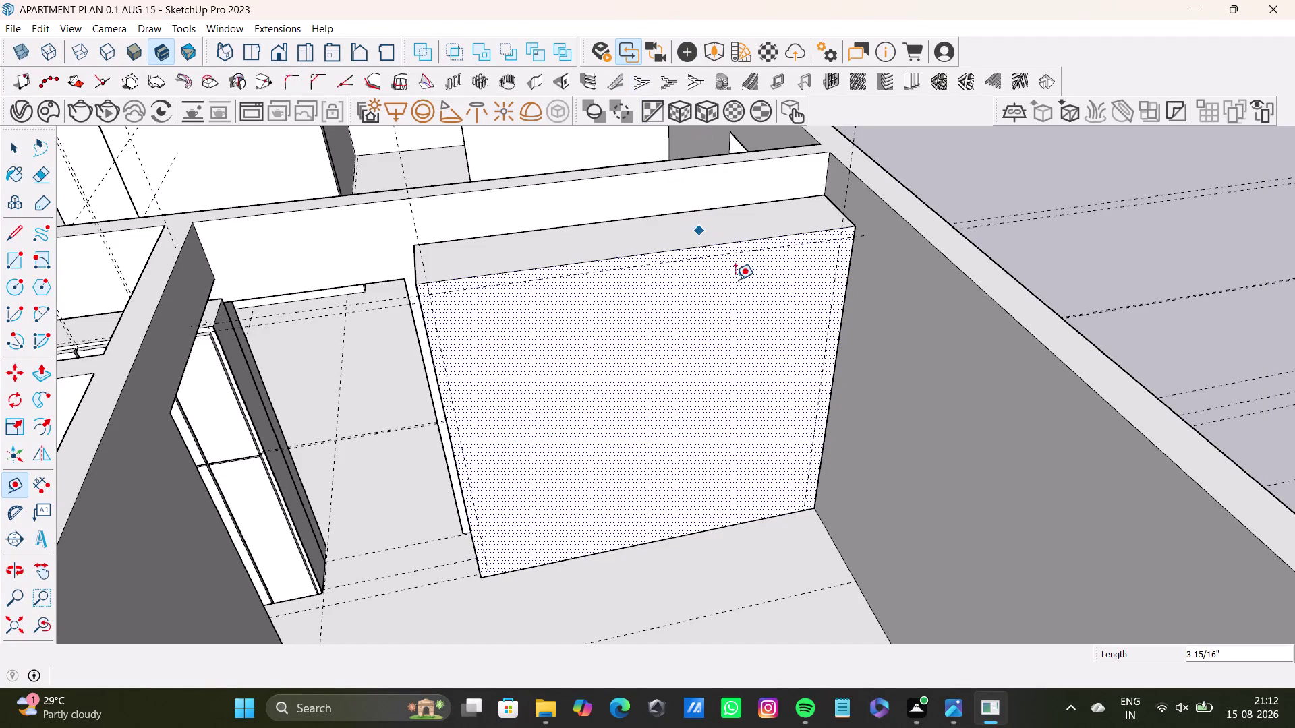
Measure up from the panel's bottom edge and pull a vertical guide across the face.
scroll(up, 3)
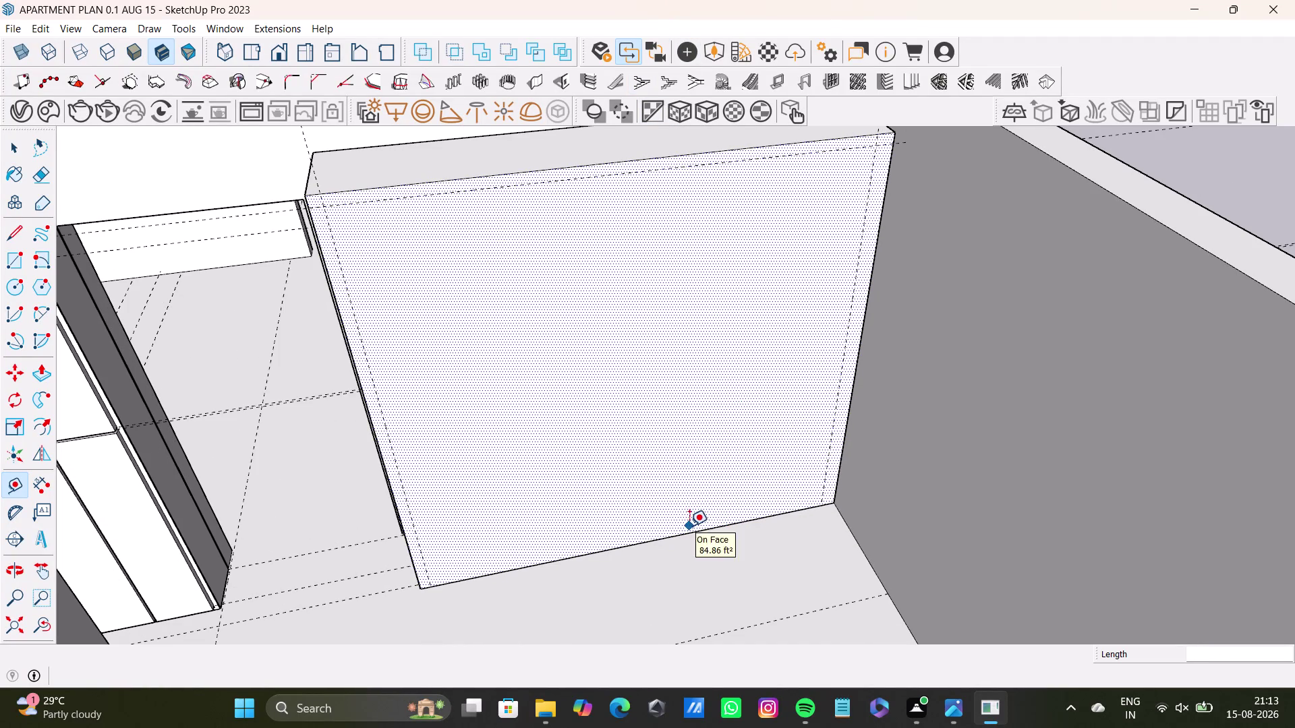
click(694, 531)
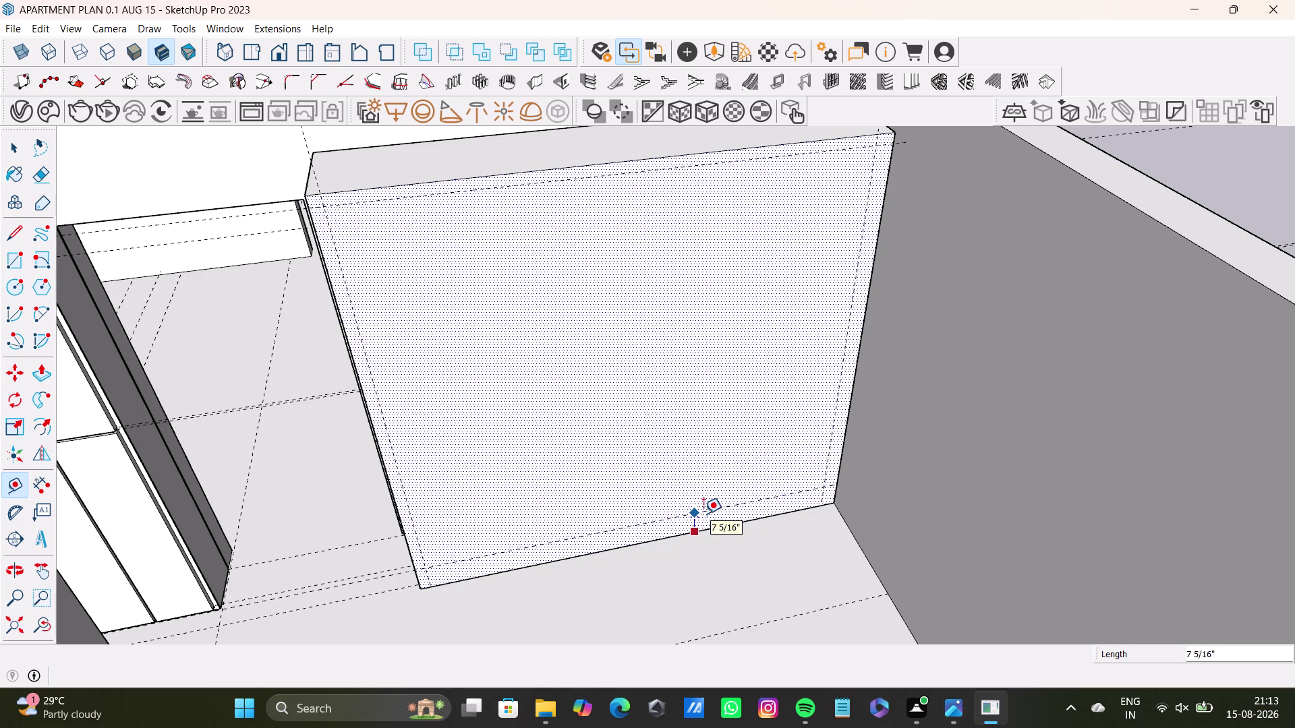
click(705, 517)
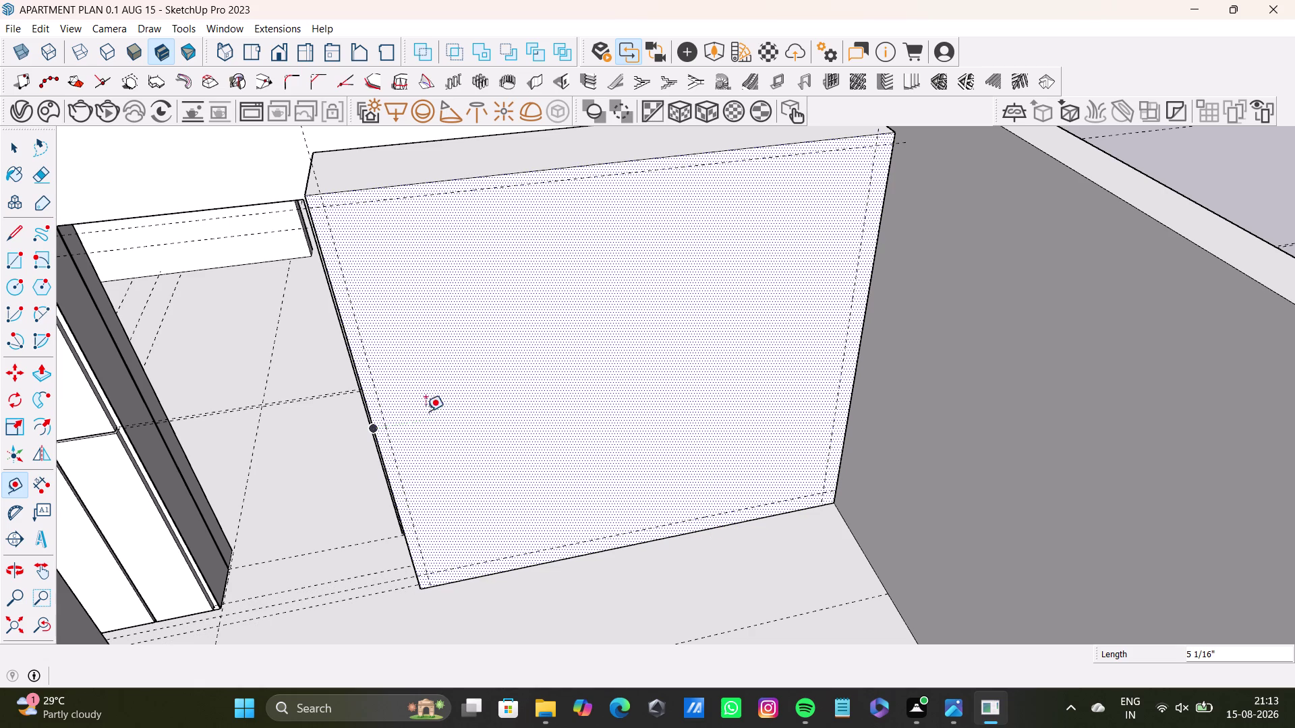
drag(394, 448, 402, 446)
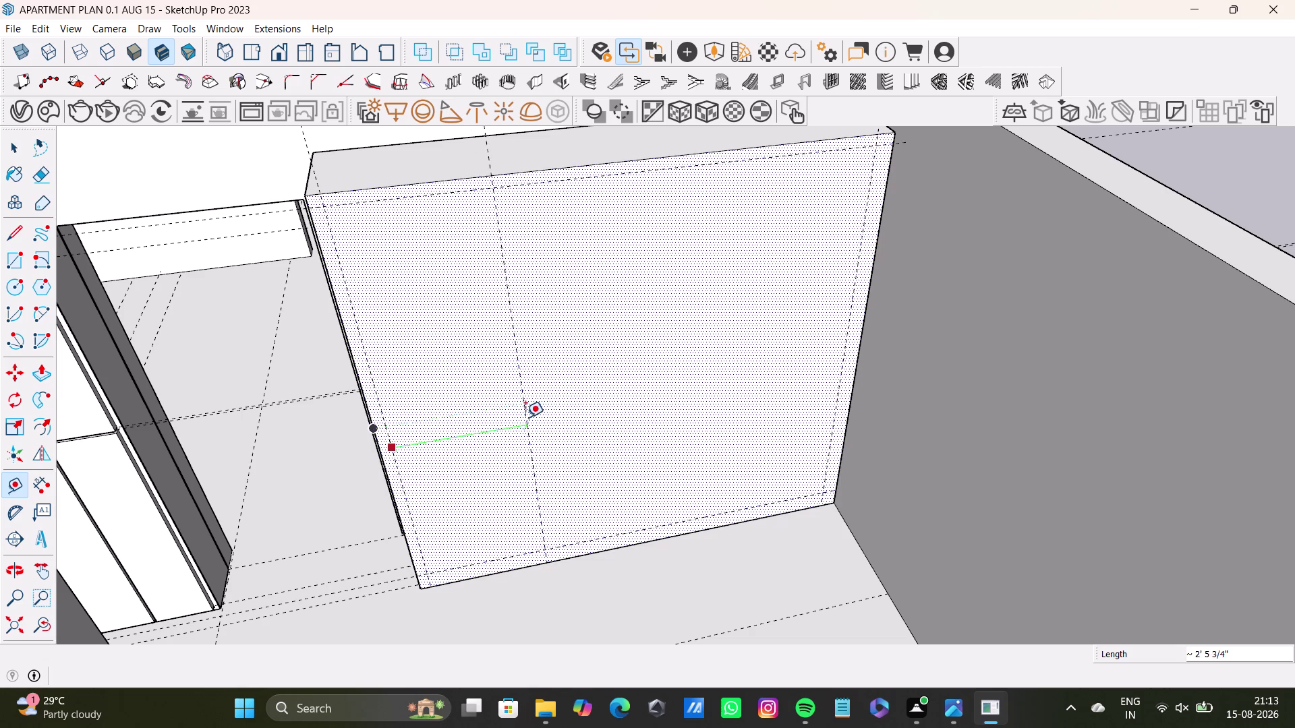
Re-measure and fix the vertical guide about three feet from the left edge, then exit Tape Measure.
middle_drag(510, 428, 553, 454)
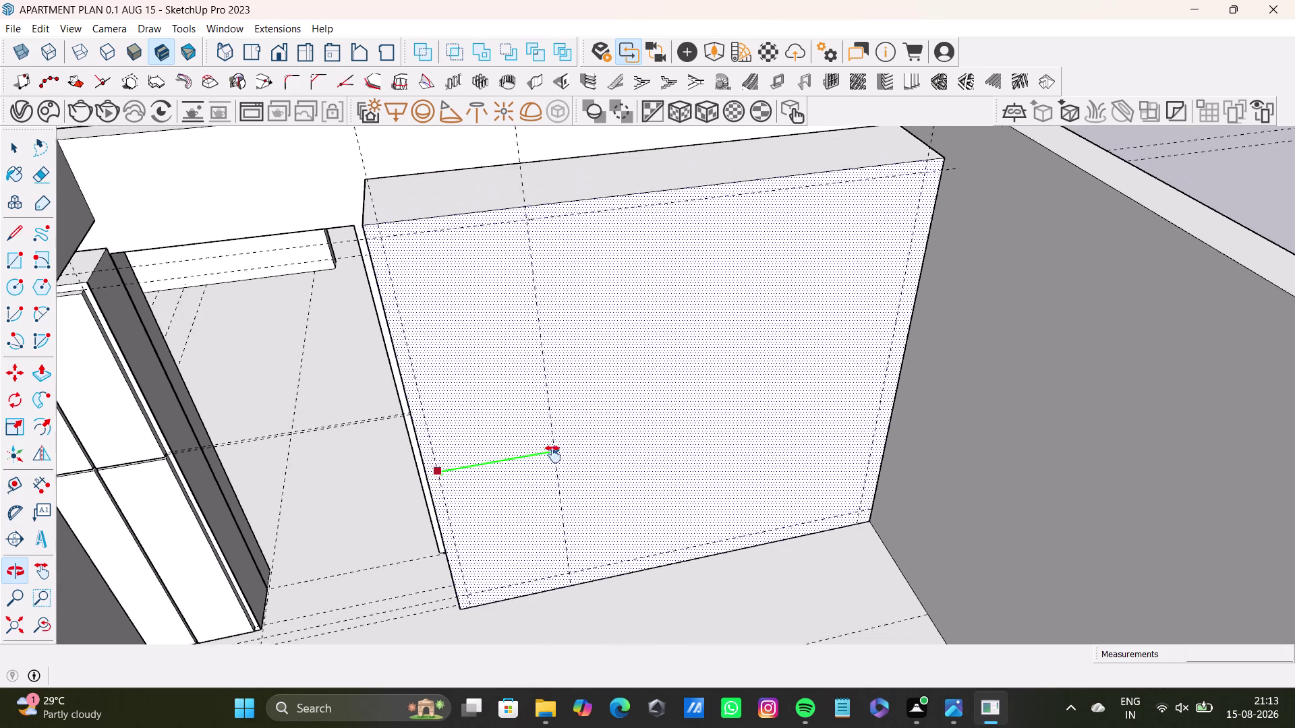
middle_drag(553, 453, 553, 454)
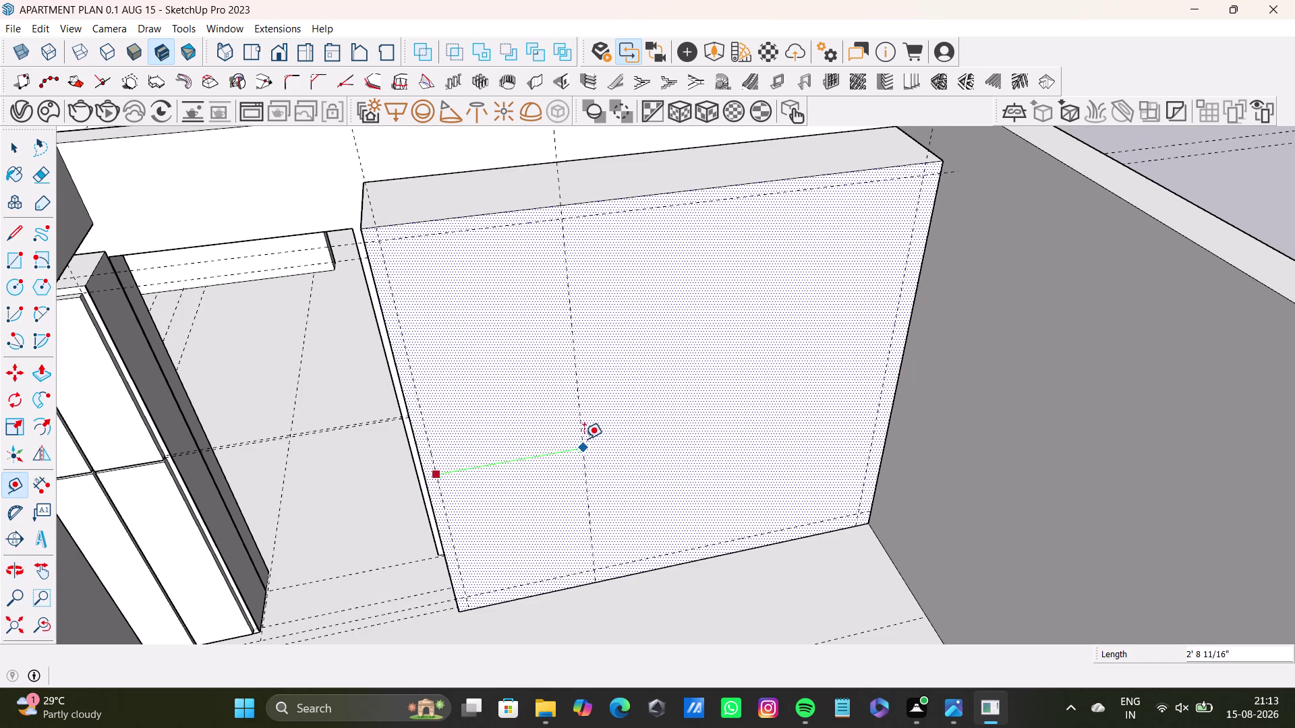
click(593, 439)
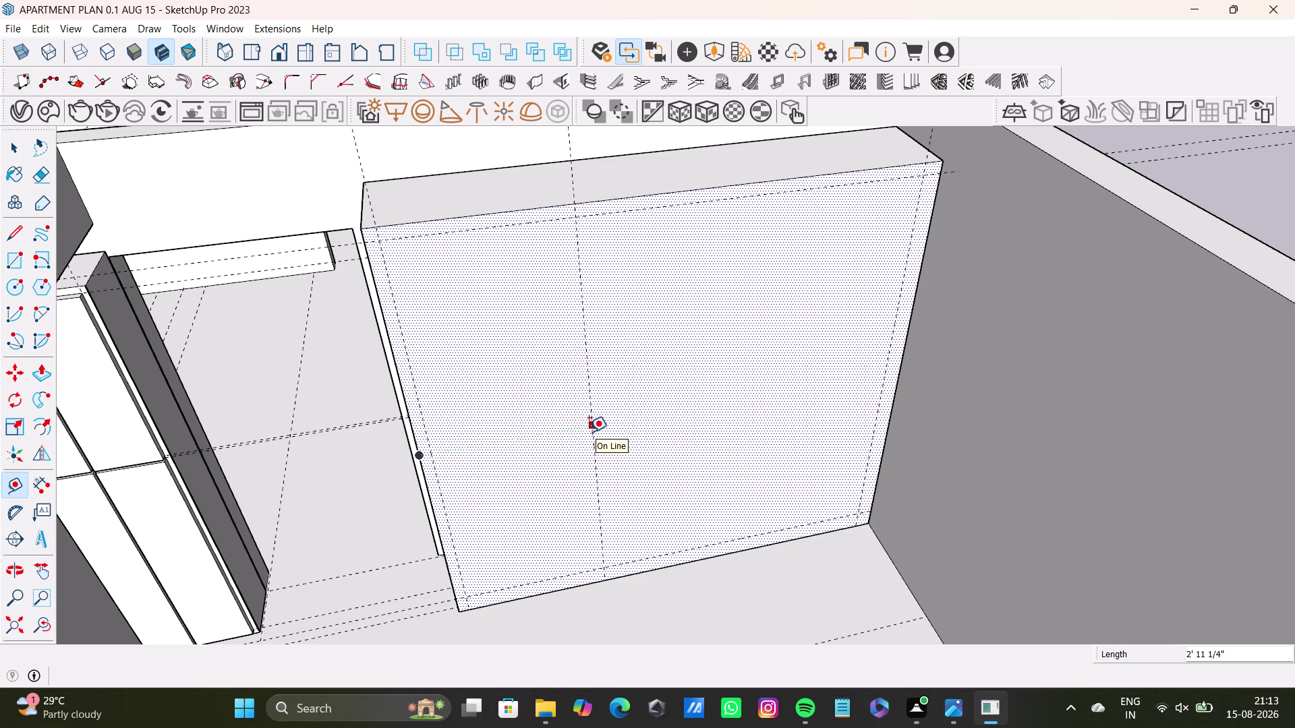
click(591, 428)
key(space)
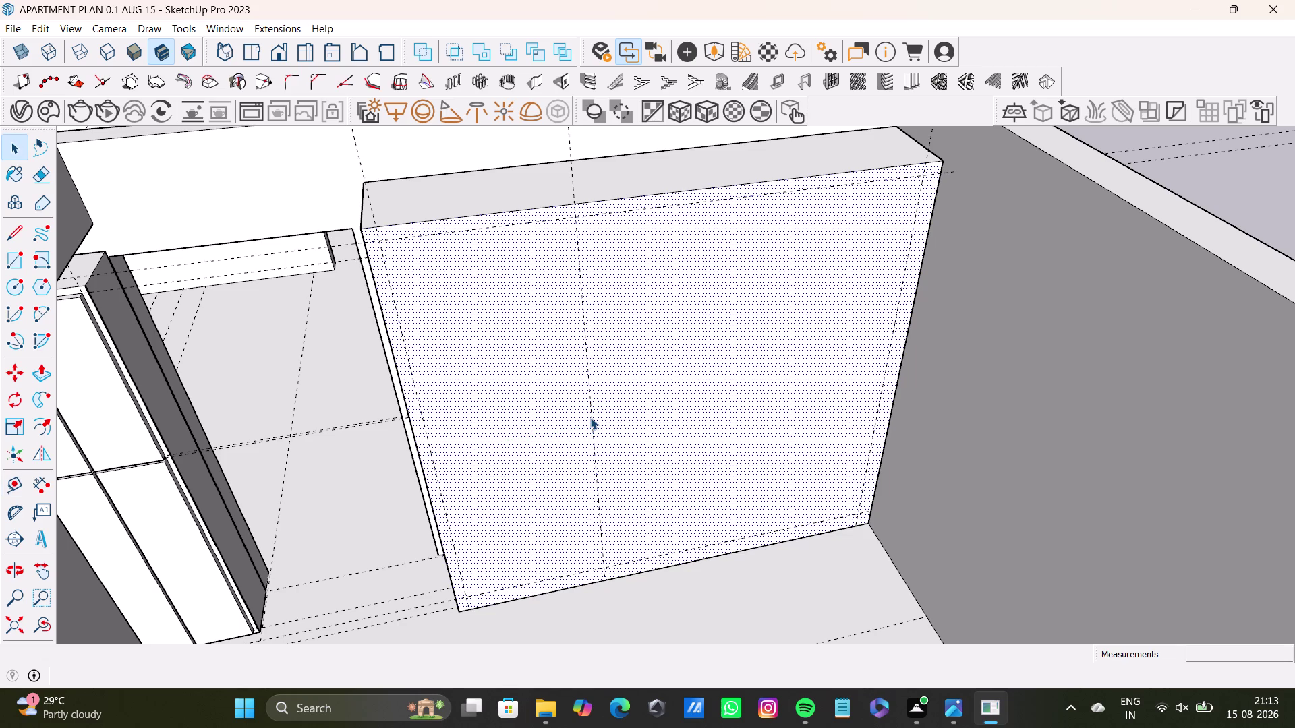